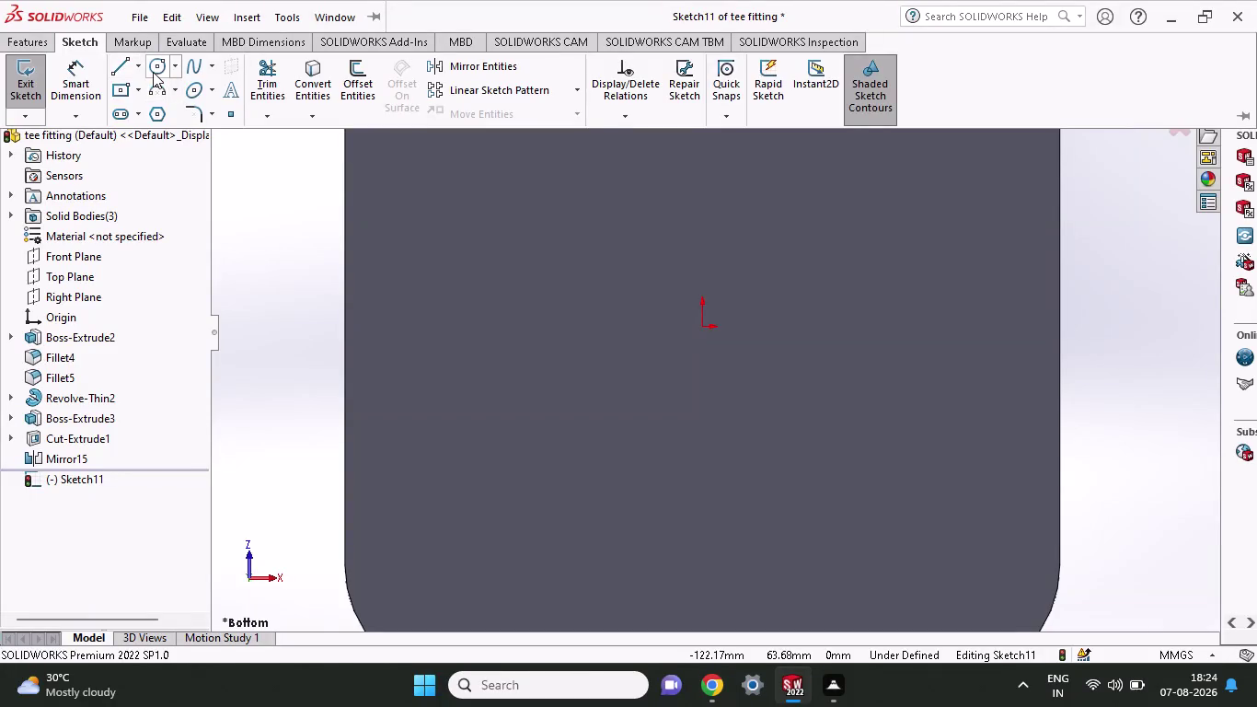
click(744, 394)
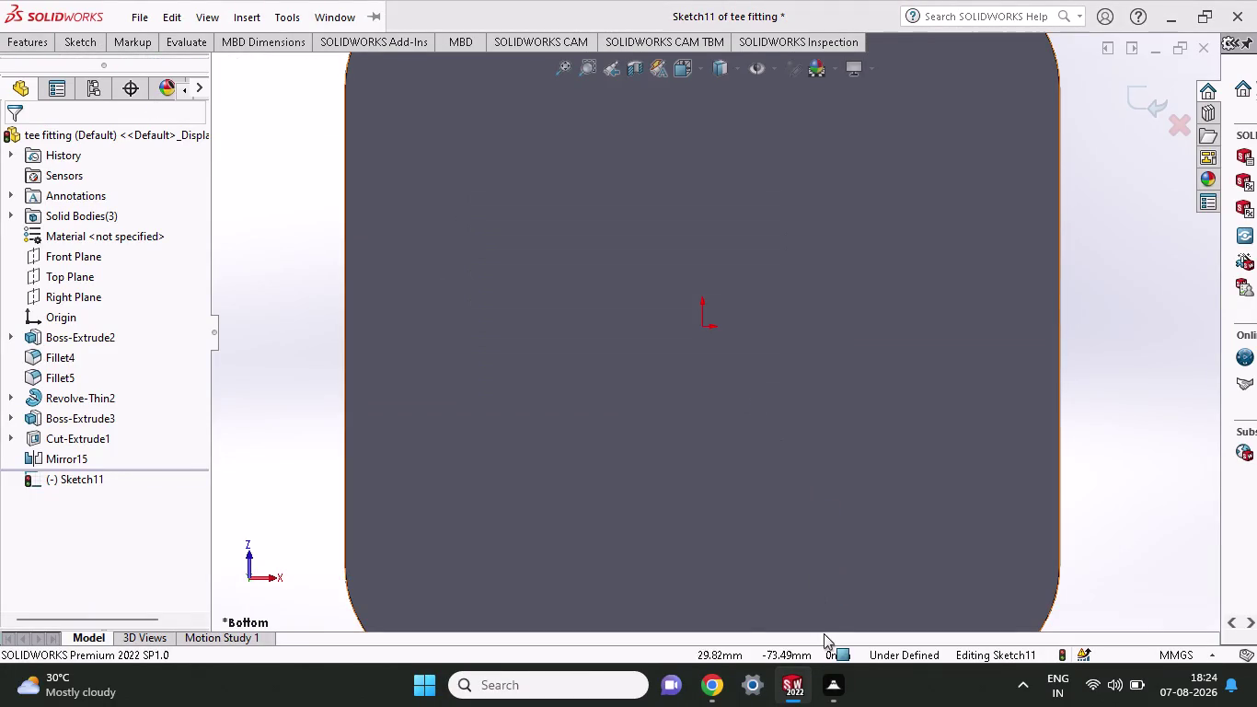